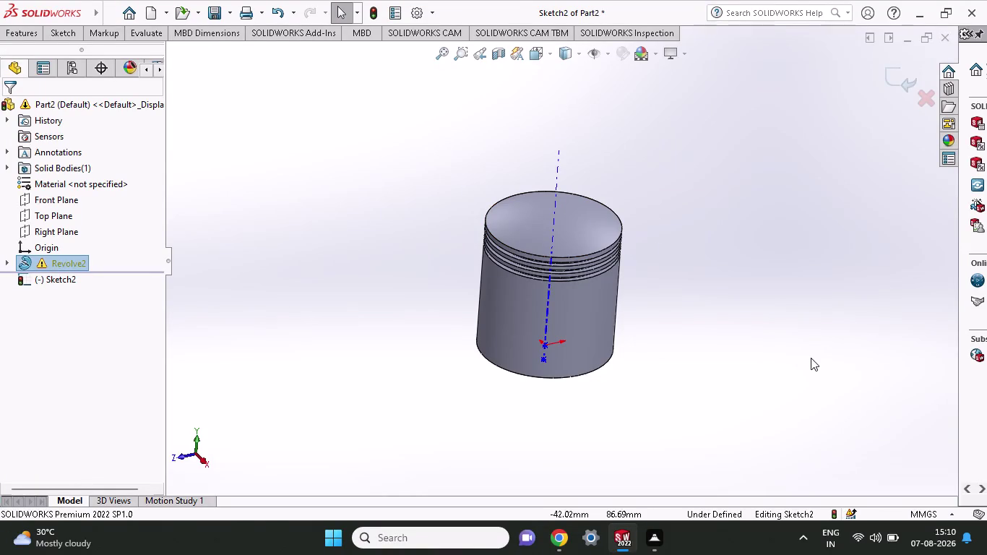
middle_drag(639, 319, 613, 200)
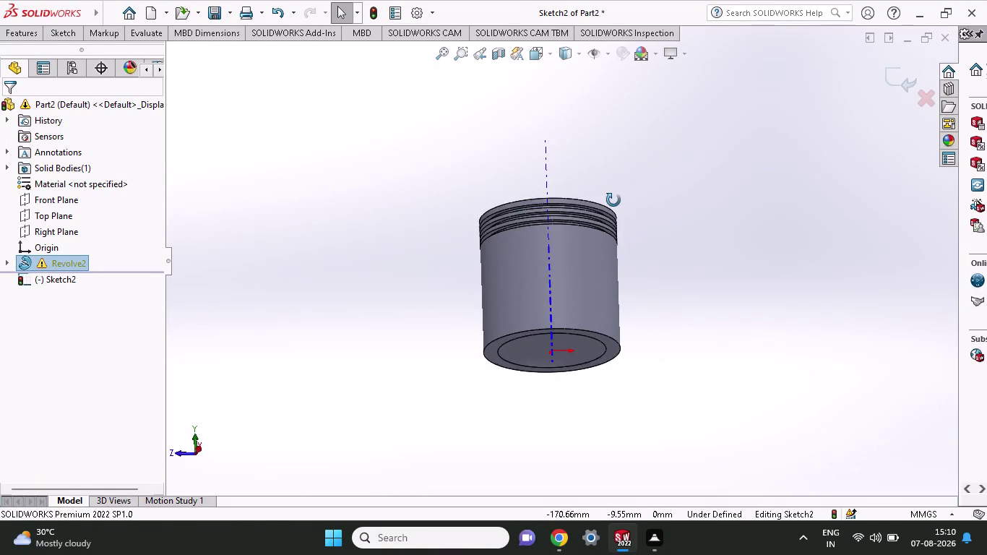
middle_drag(613, 201, 595, 298)
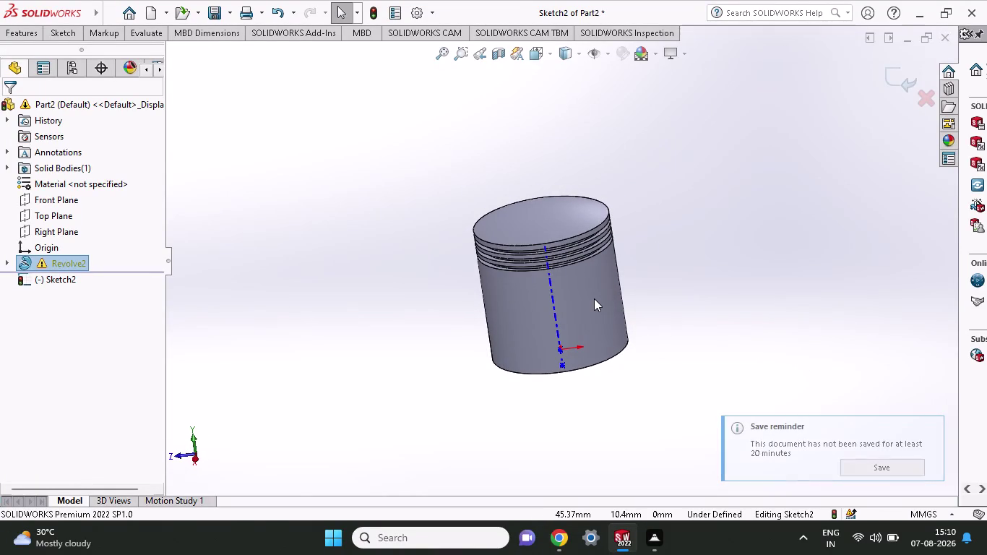